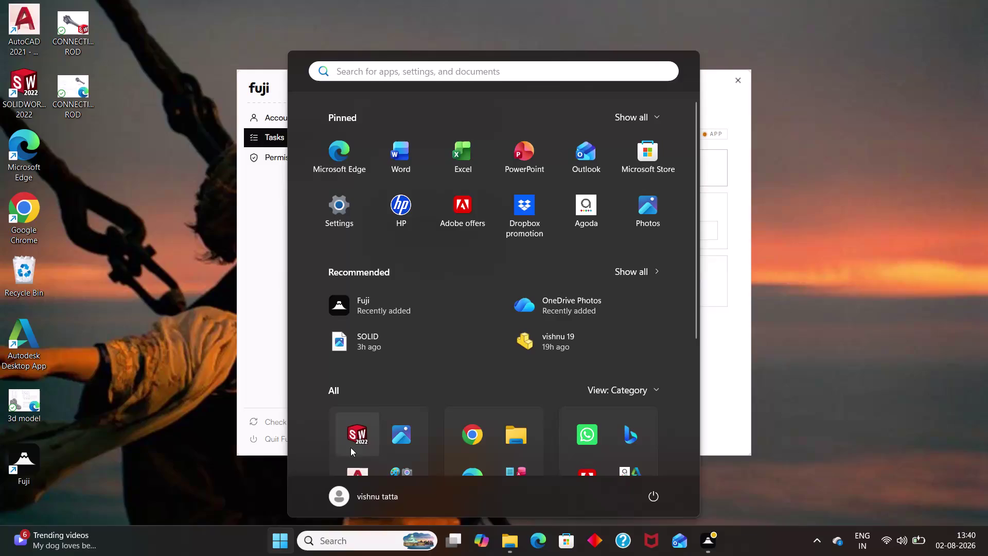
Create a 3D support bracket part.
Launch SOLIDWORKS 2022 from the Start menu and choose a new Part in the Welcome dialog.
click(352, 441)
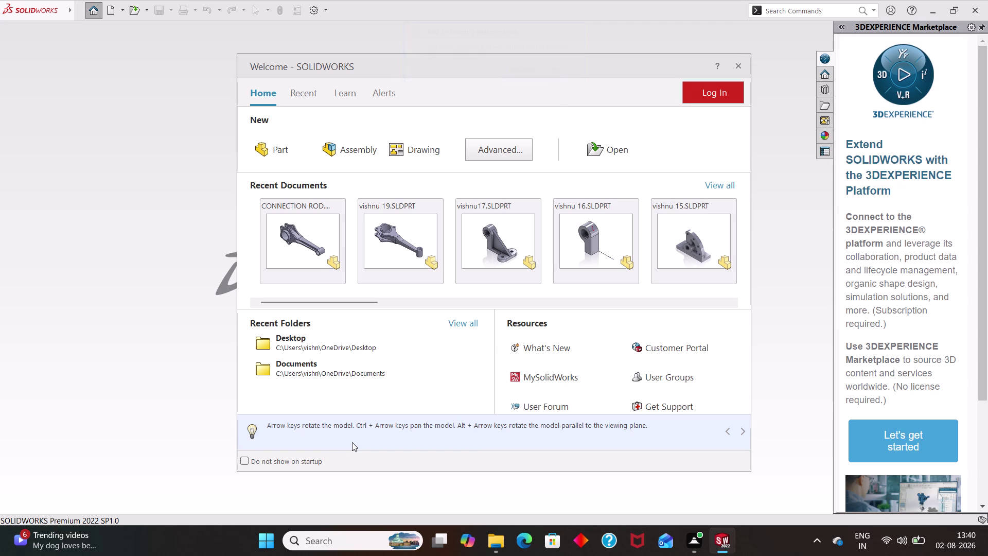
click(275, 148)
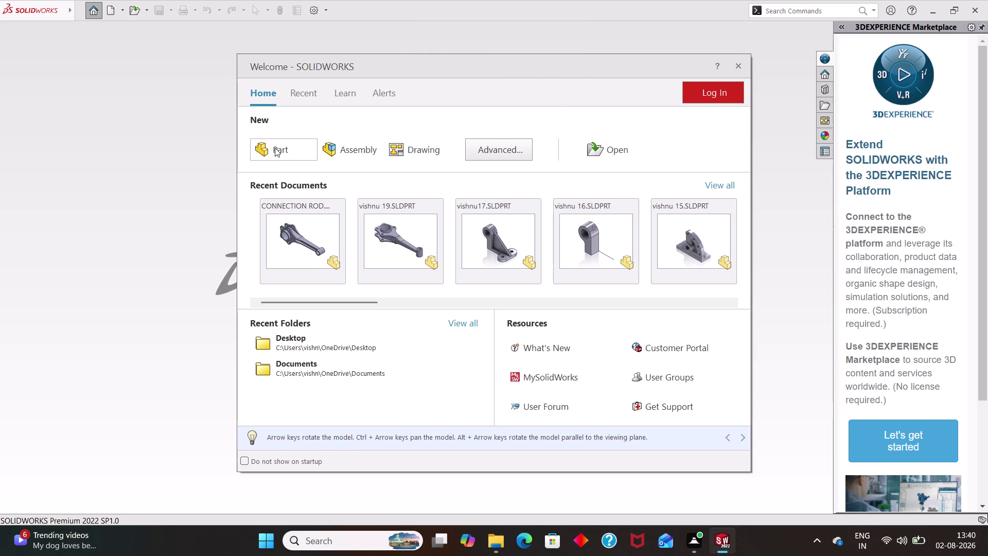